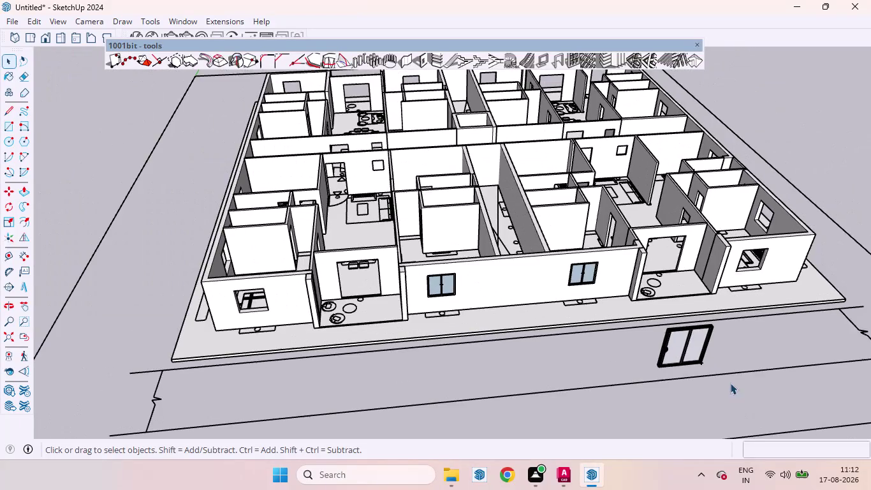
Orbit and zoom the house model to an angled overview facing the front wall.
scroll(up, 3)
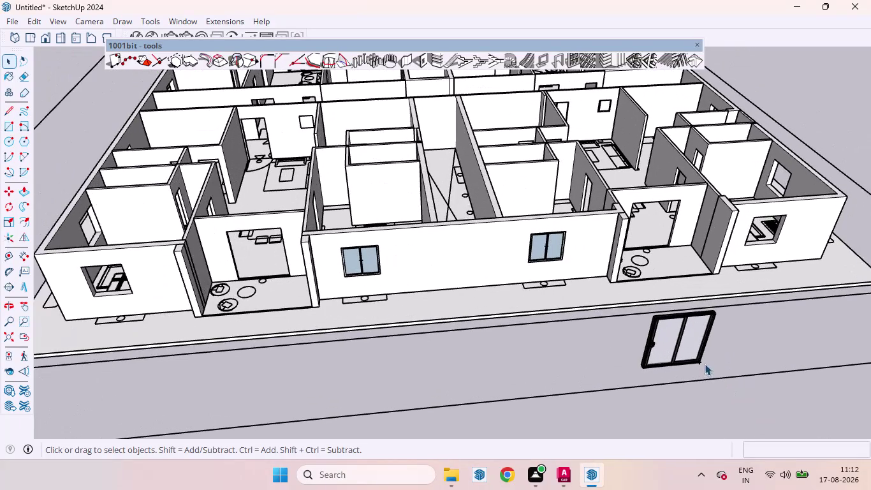
scroll(up, 3)
middle_drag(691, 385, 547, 311)
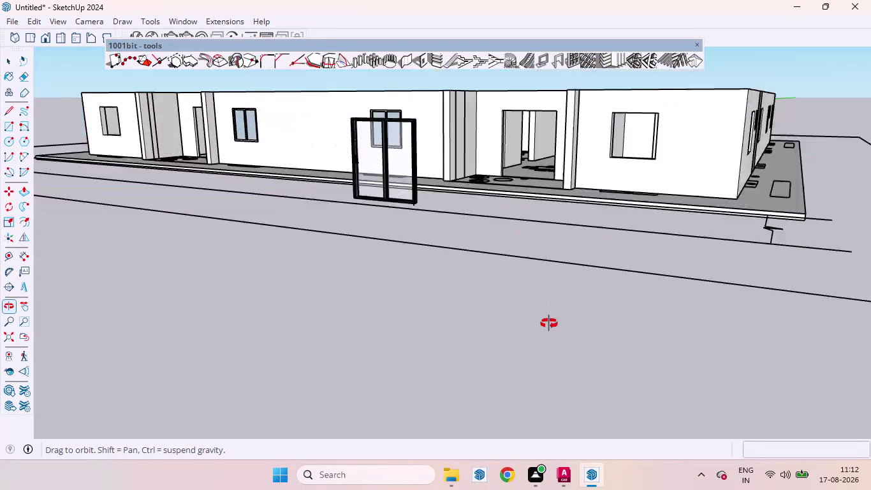
middle_drag(547, 311, 525, 385)
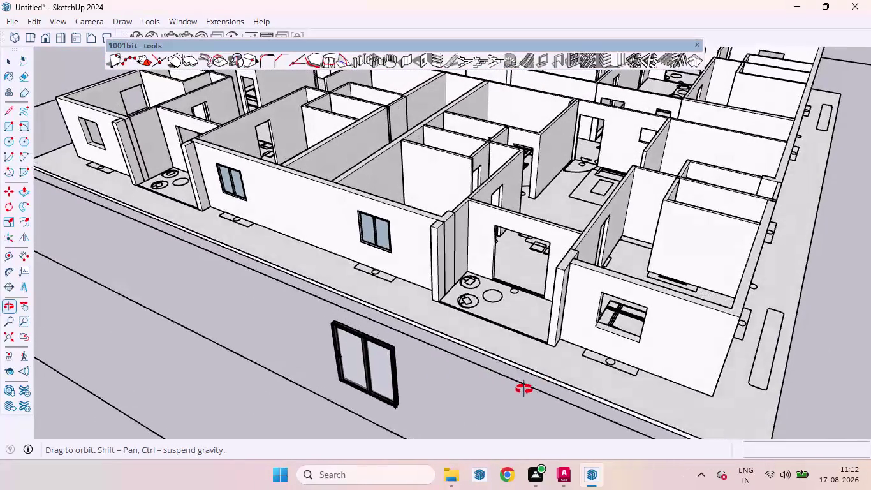
middle_drag(526, 385, 598, 305)
scroll(up, 3)
scroll(down, 3)
scroll(up, 3)
scroll(up, 3)
scroll(down, 3)
scroll(down, 3)
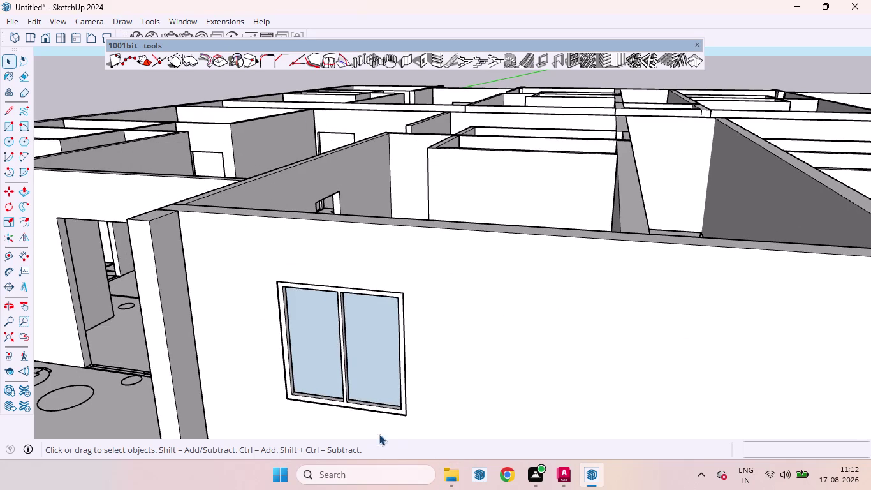
scroll(up, 3)
scroll(down, 3)
Level the view straight-on with the front-wall window, zoom in, and select its glass panes.
middle_drag(345, 395, 361, 359)
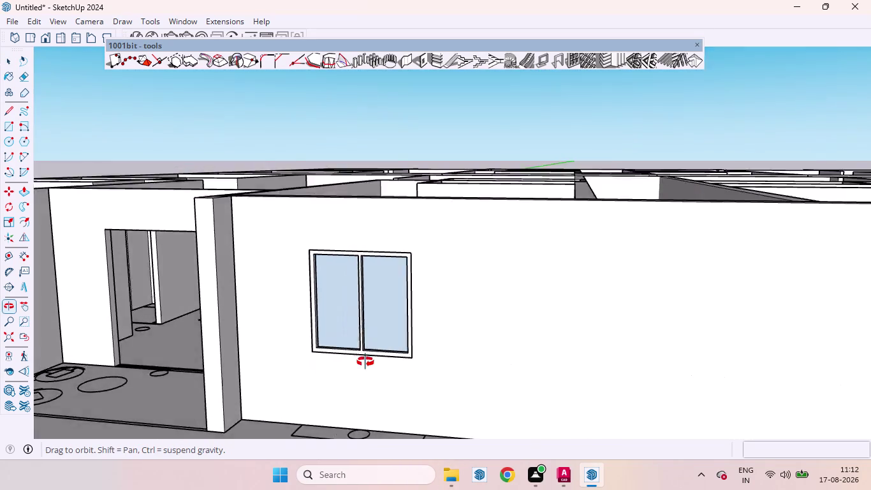
middle_drag(360, 359, 390, 371)
scroll(up, 3)
scroll(up, 3)
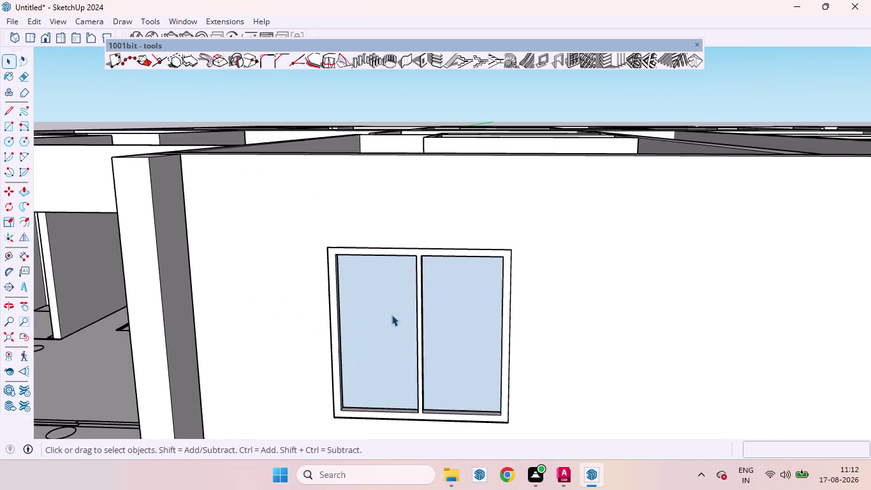
scroll(up, 3)
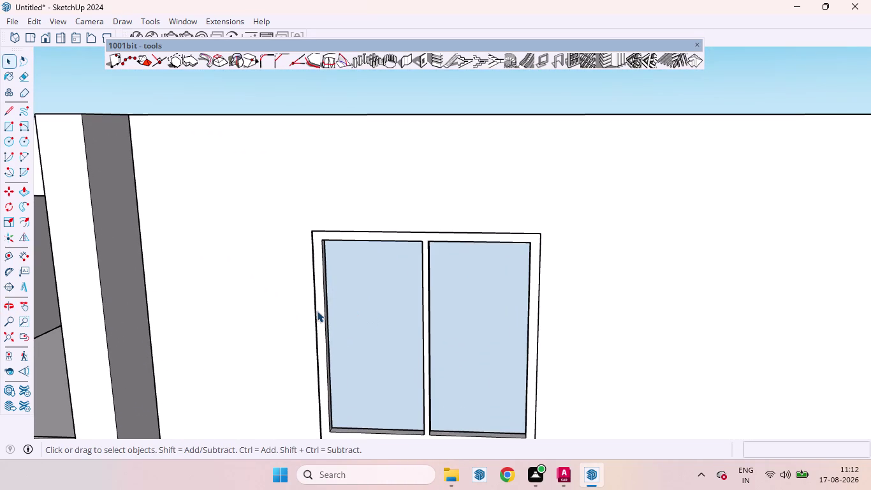
click(360, 341)
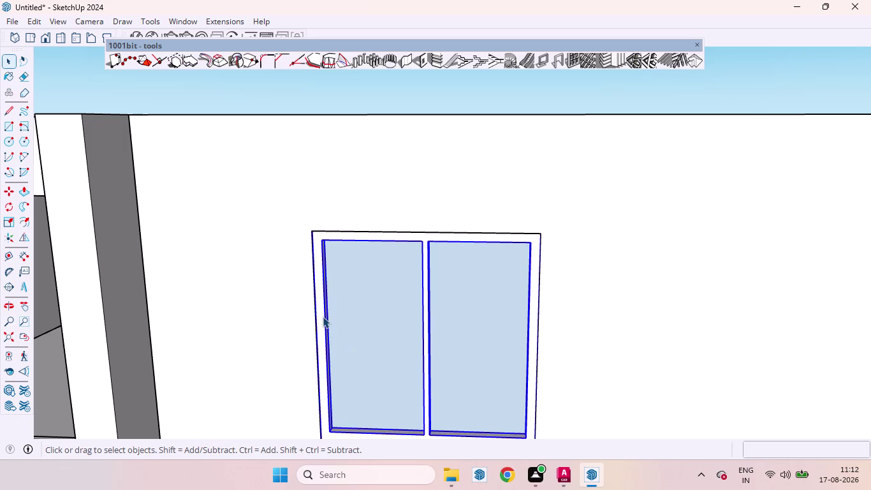
Select the double-pane window component and enter it for editing.
click(323, 316)
click(323, 316)
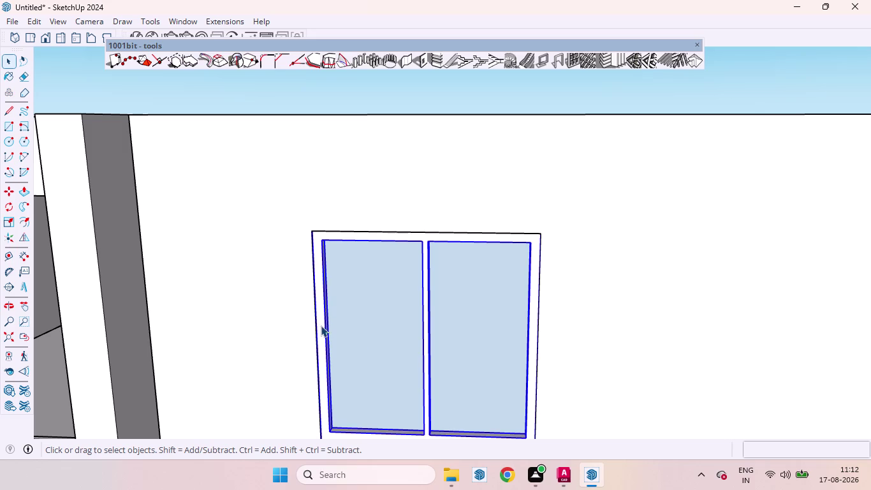
double_click(319, 325)
click(320, 324)
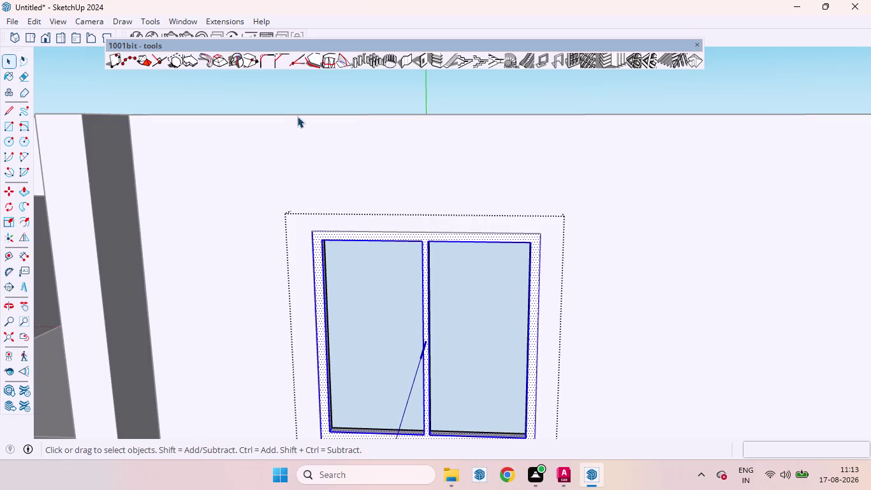
Show the Default Tray's list of panel choices from the Window menu.
click(189, 17)
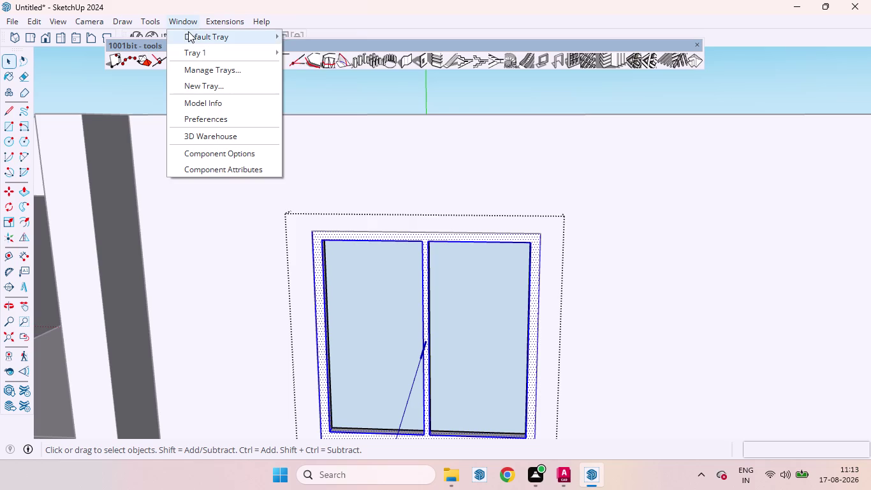
click(188, 32)
click(302, 30)
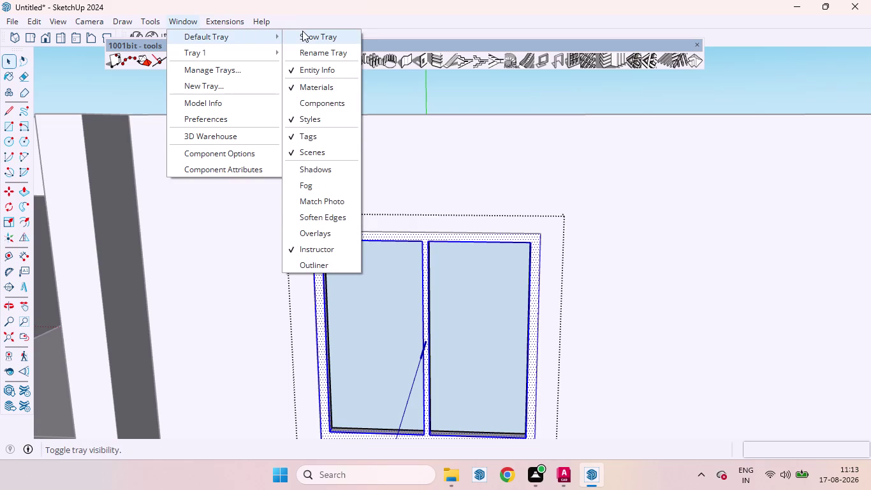